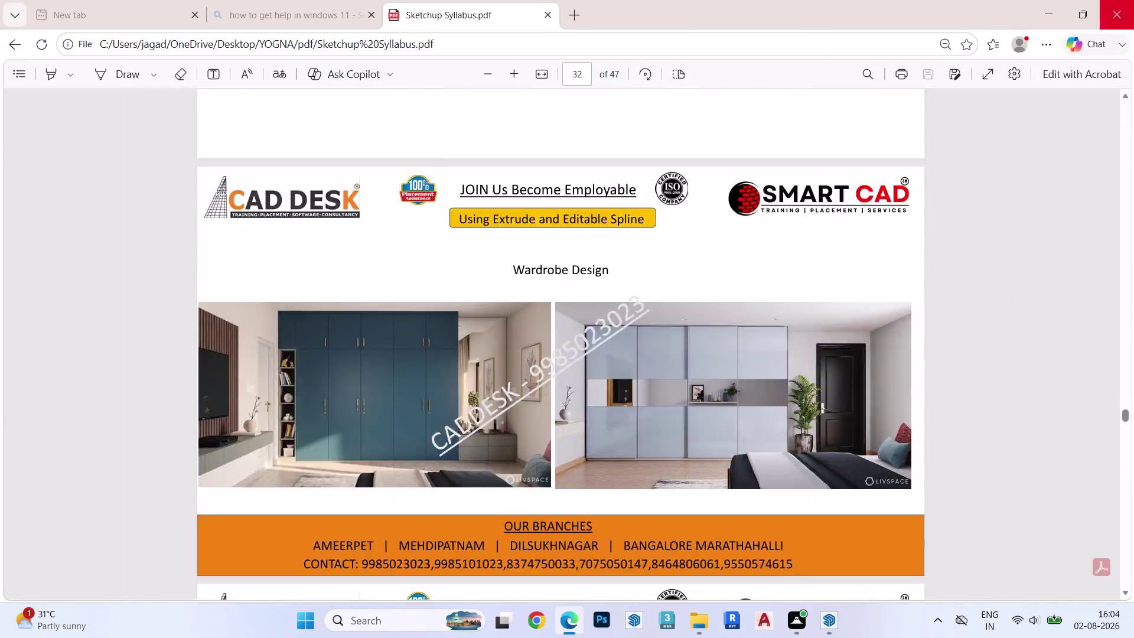
Switch from the Edge wardrobe syllabus page back to SketchUp's IES file browser.
click(1053, 19)
Browse up to Desktop, then into YOGNA > render settings > maps looking for IES files.
click(1053, 19)
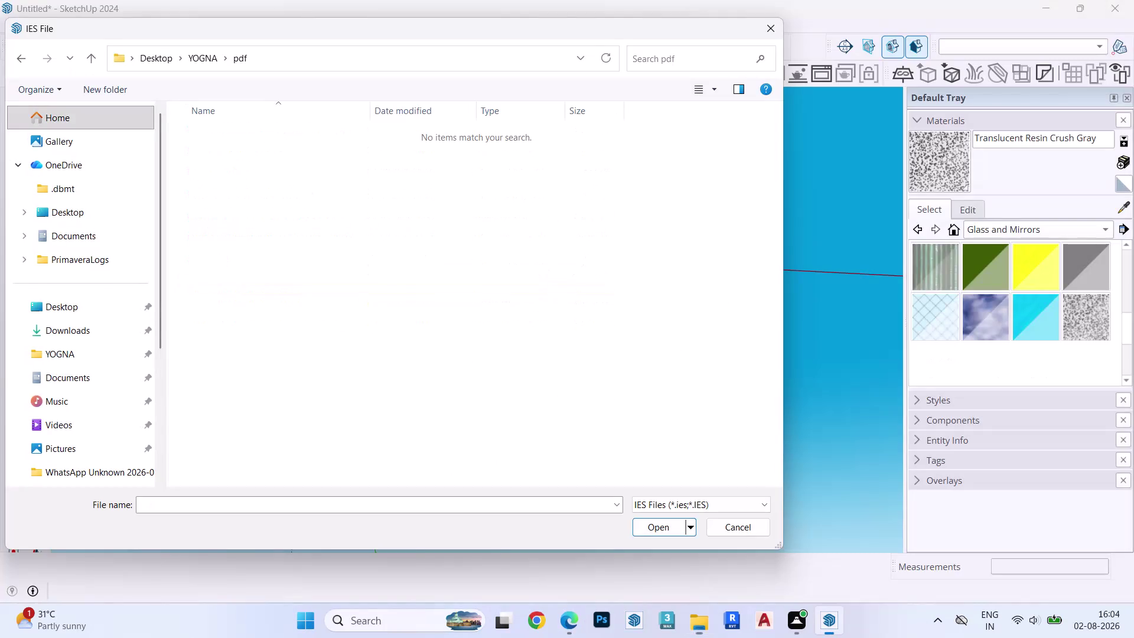
click(204, 57)
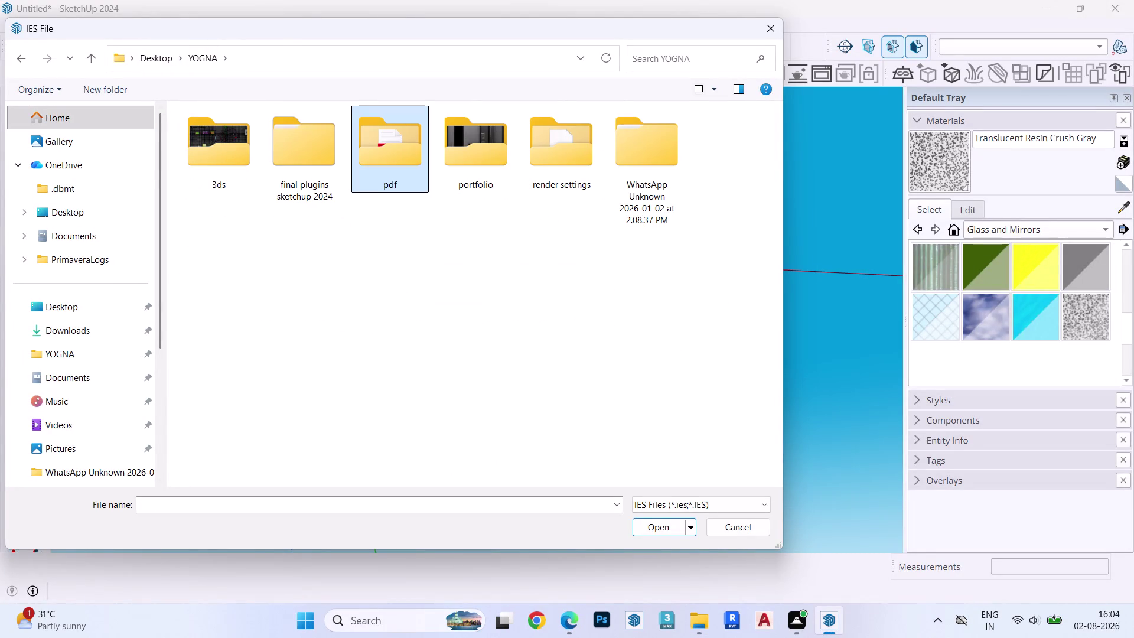
click(171, 63)
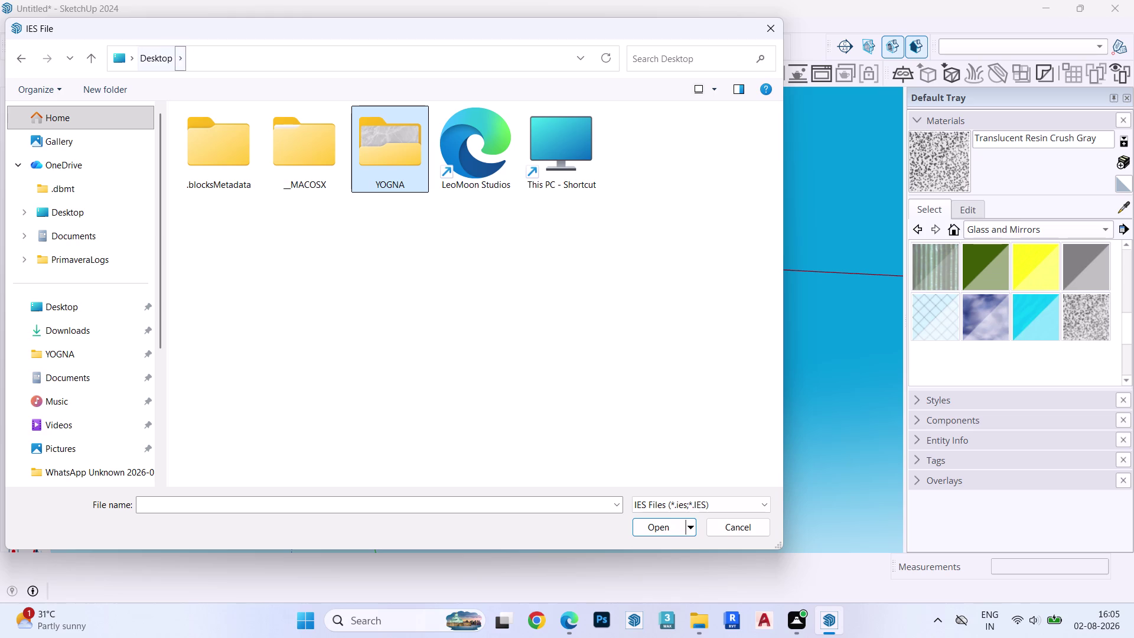
click(180, 55)
click(435, 233)
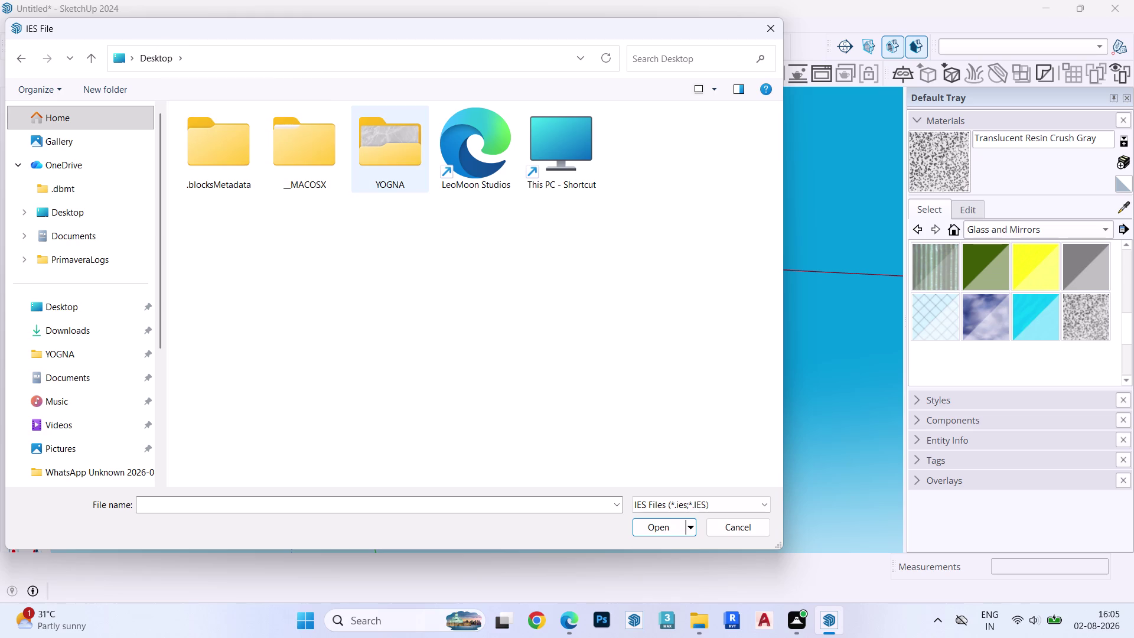
double_click(384, 158)
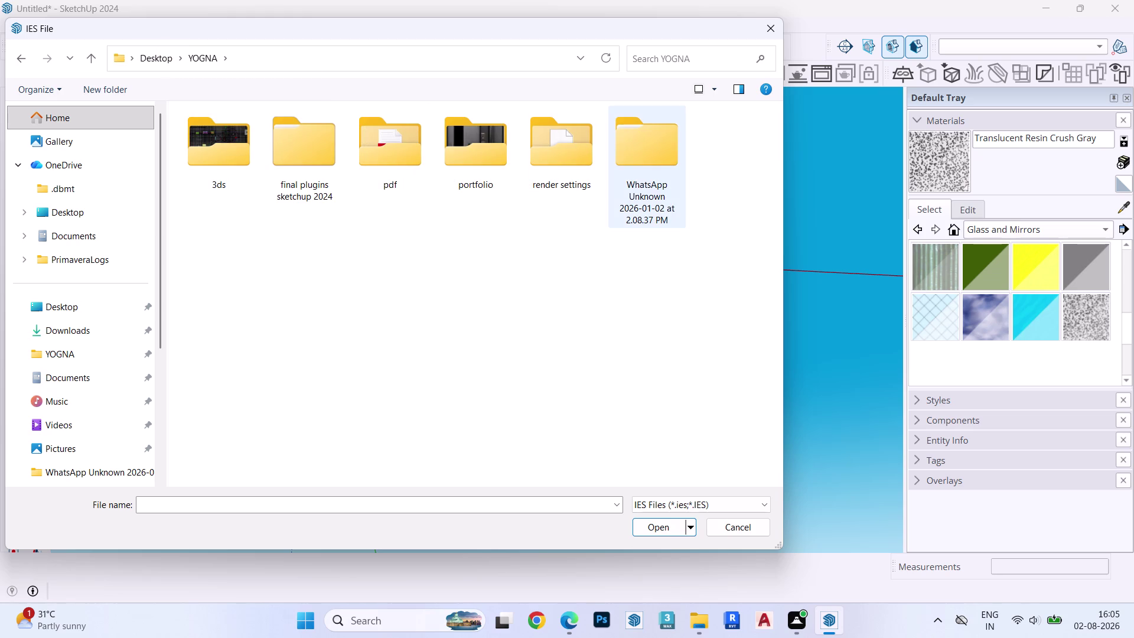
double_click(576, 158)
double_click(287, 140)
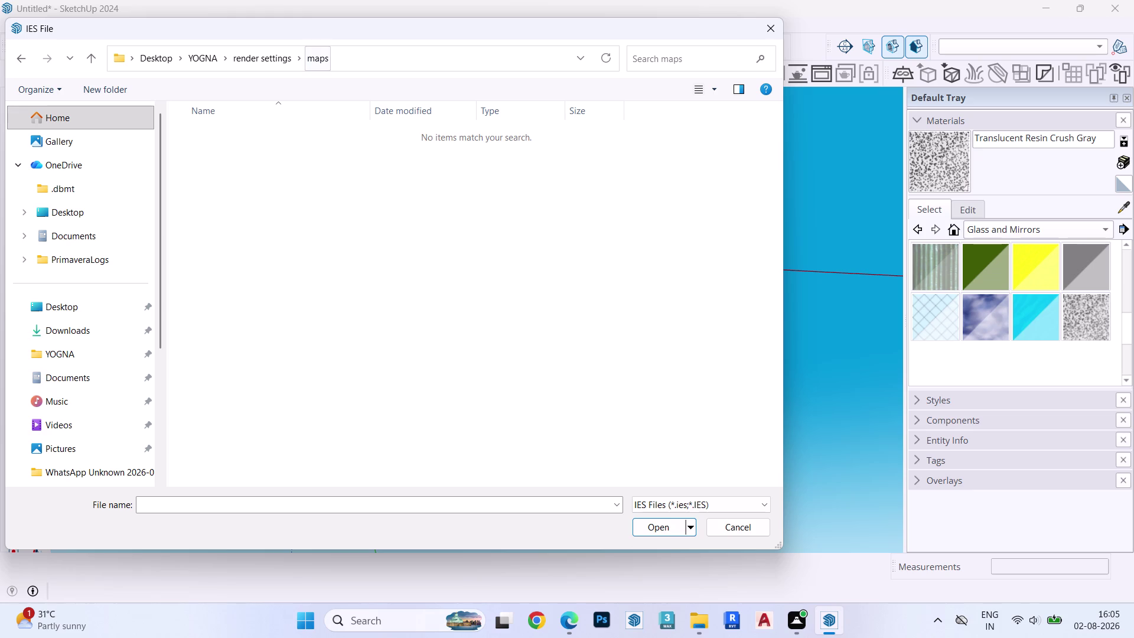
Cancel the IES file browser without loading a light file, returning to the wardrobe.
click(767, 25)
click(1133, 0)
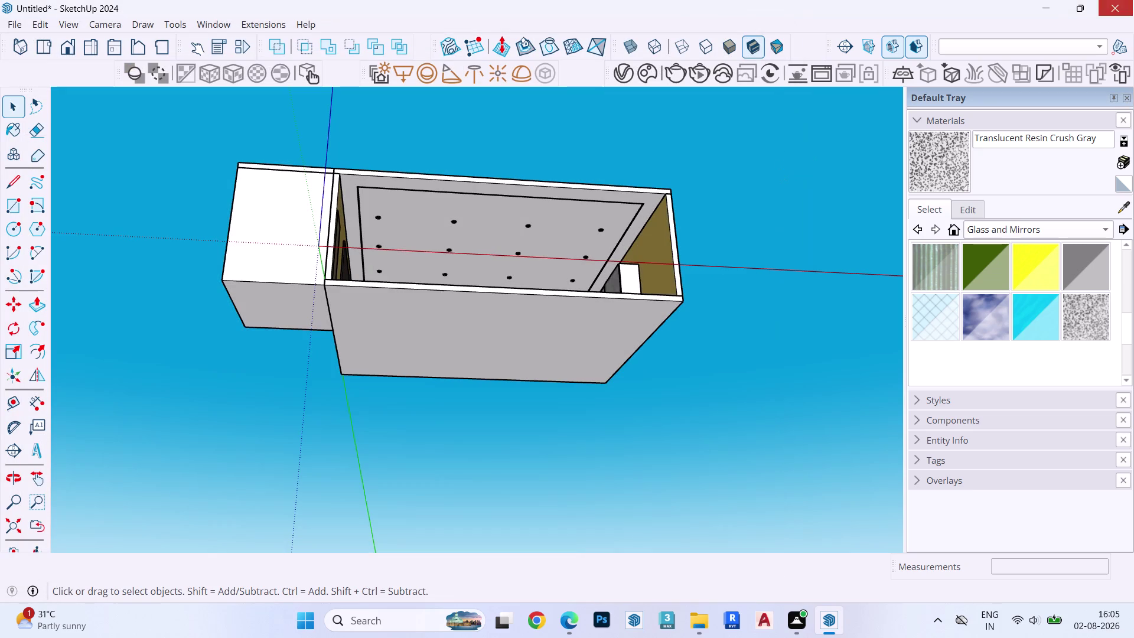
click(568, 315)
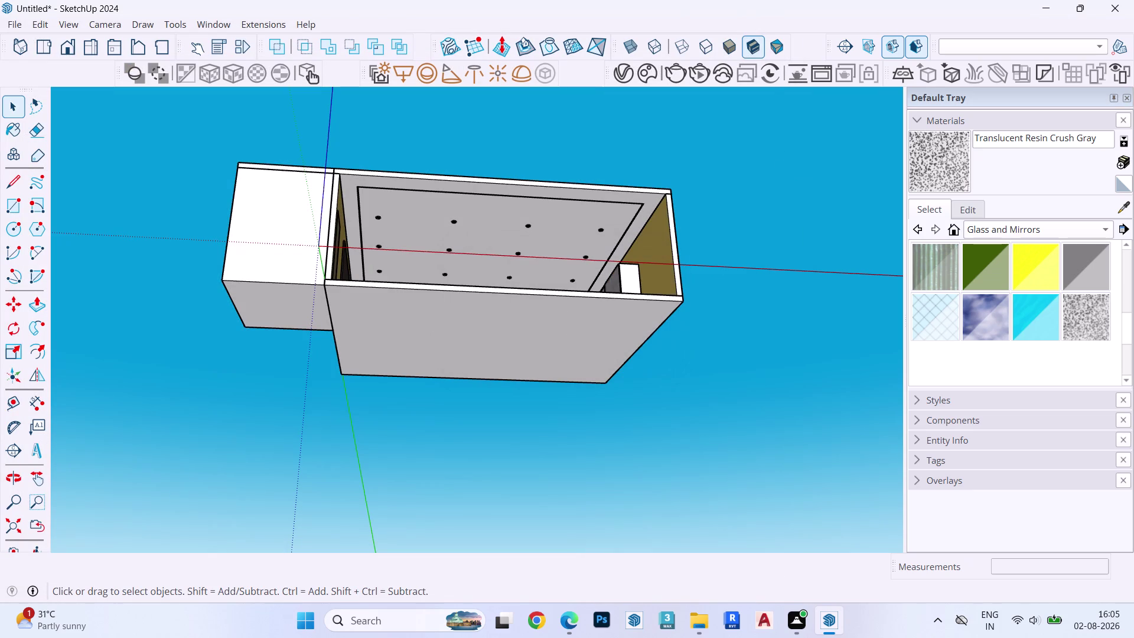